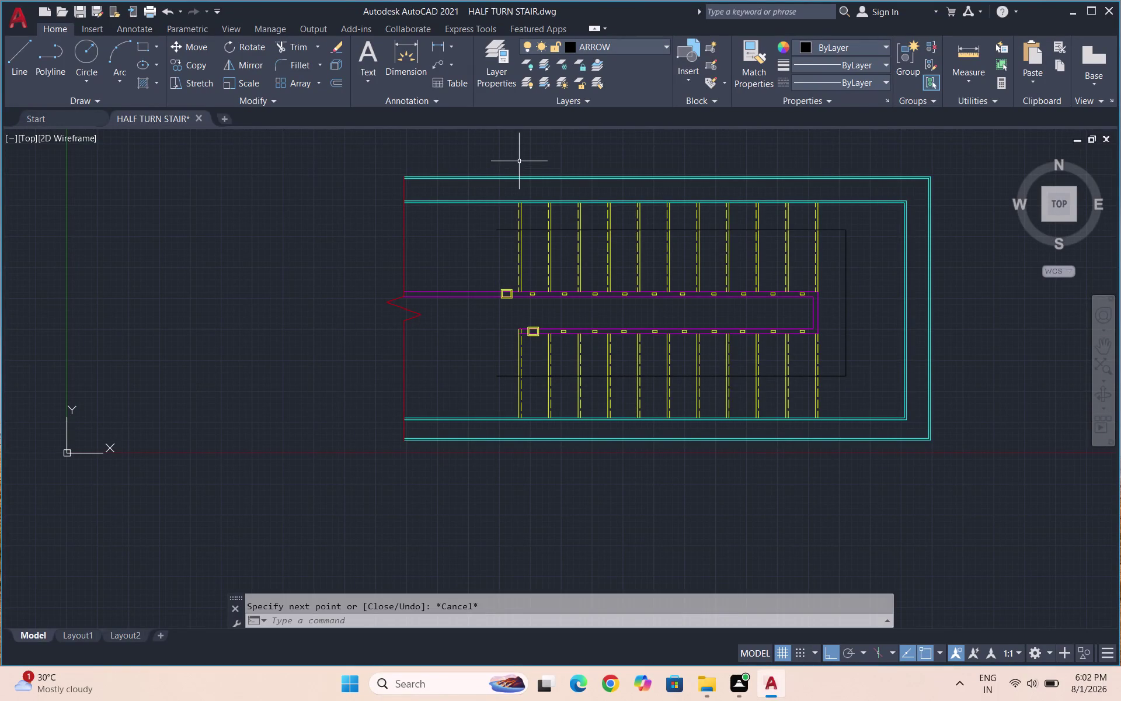
Cancel the unwanted LINE command, leaving the drawing unchanged.
scroll(down, 3)
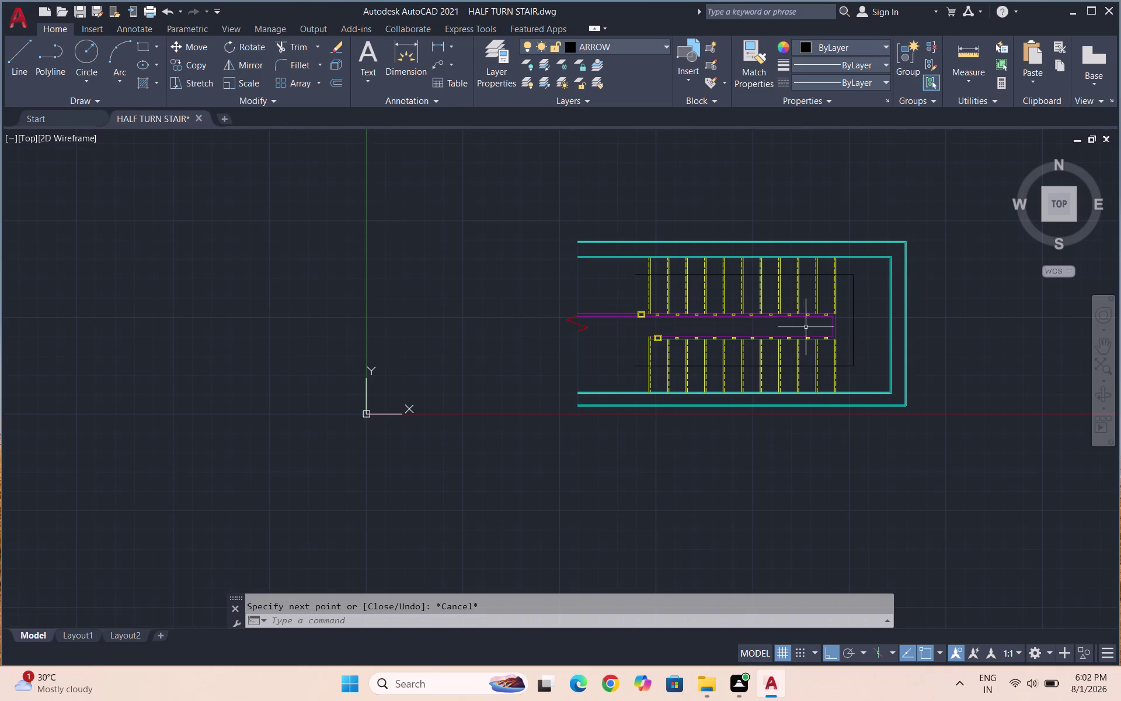
scroll(up, 3)
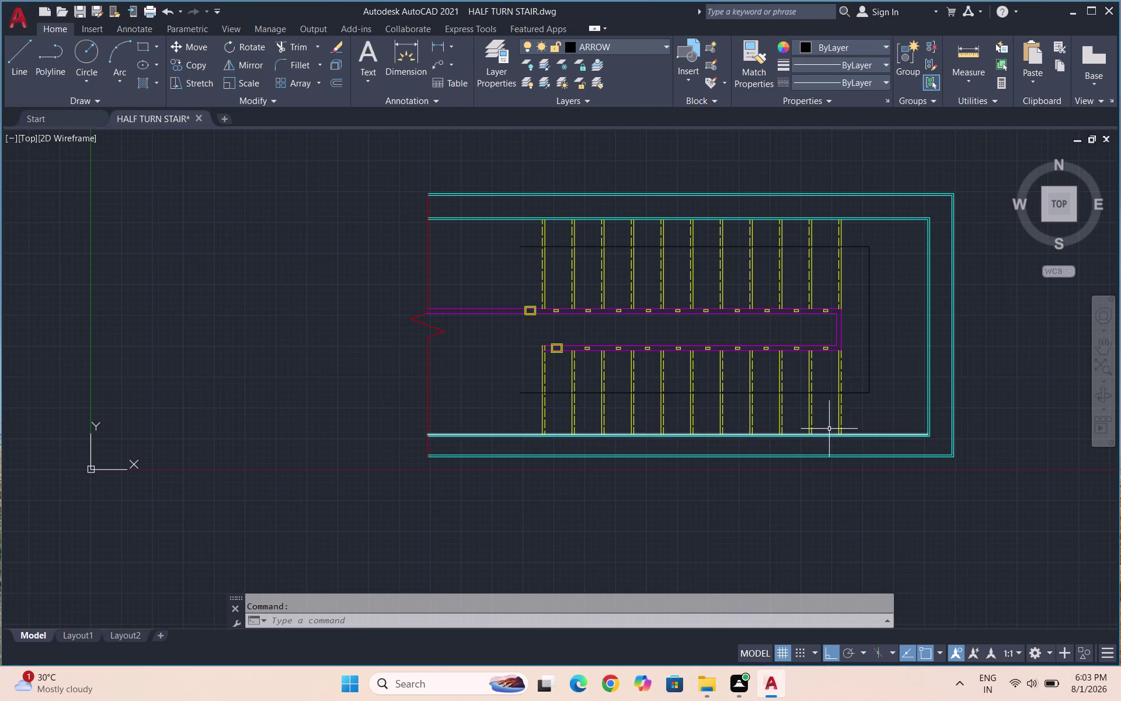
key(l)
key(Return)
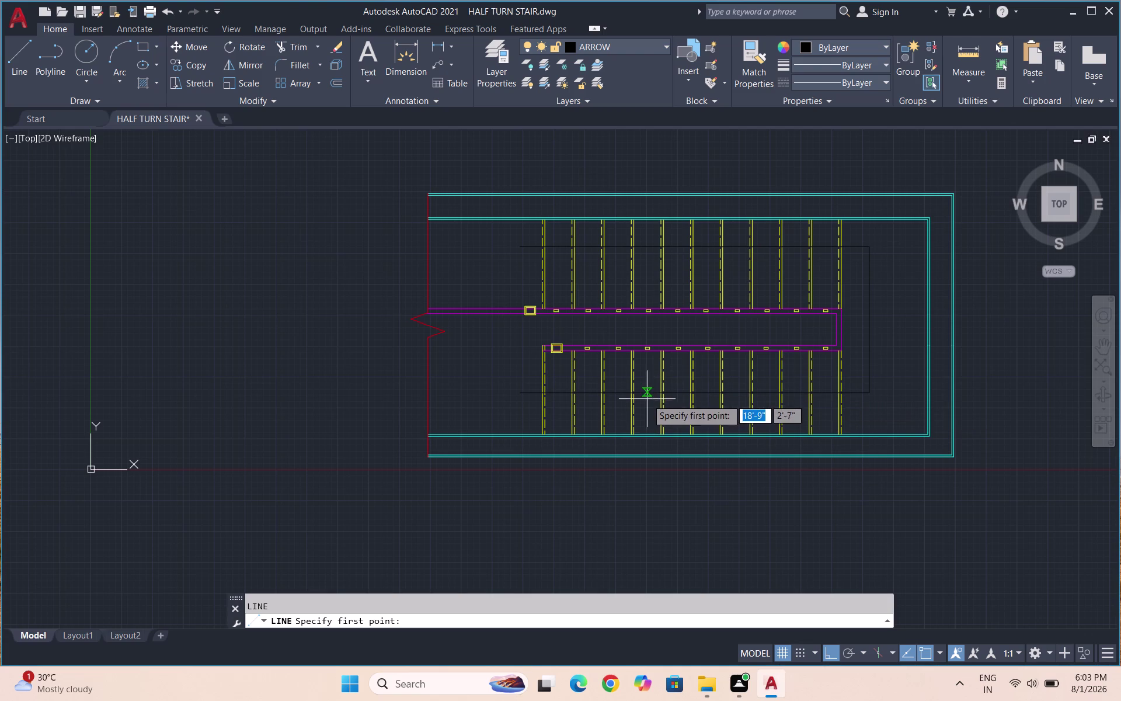
key(Escape)
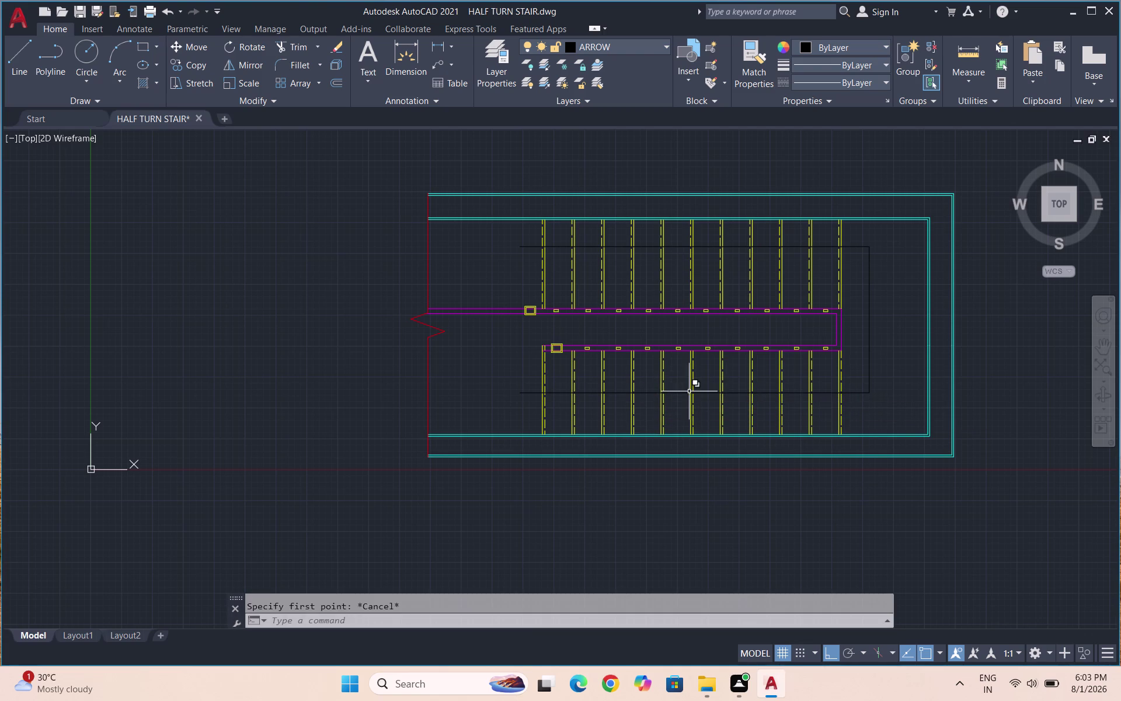
key(Escape)
key(Escape)
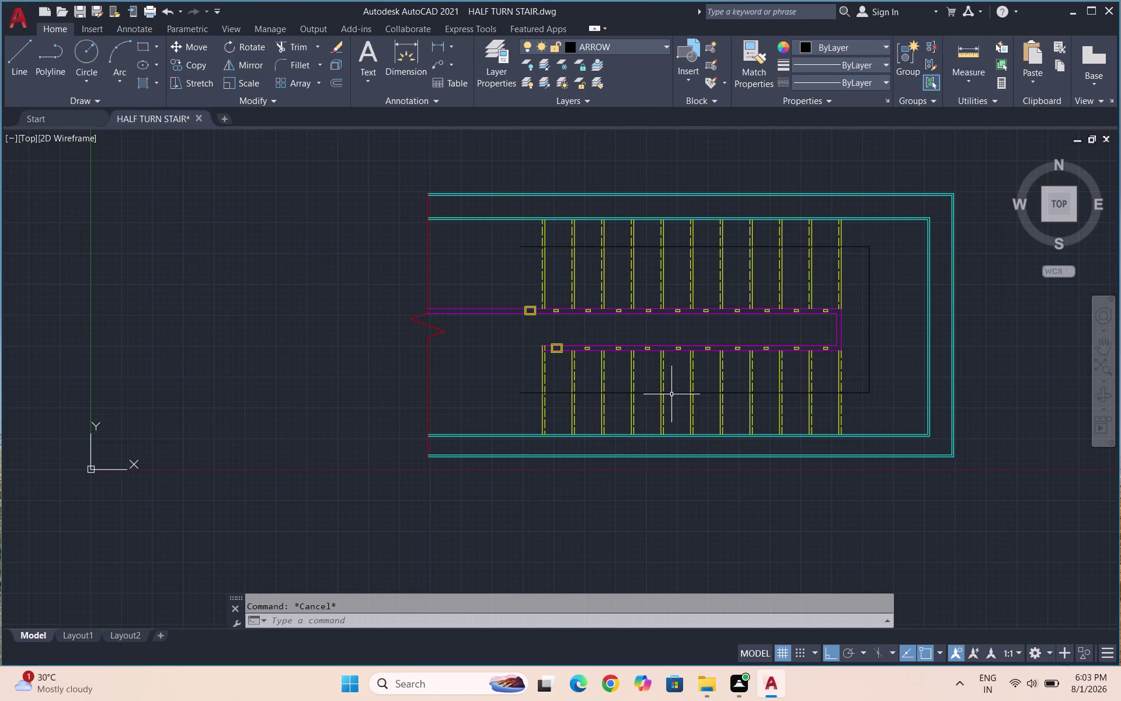
Place the single-line text 'A' just left of the stair using DTEXT.
text(DT)
key(Return)
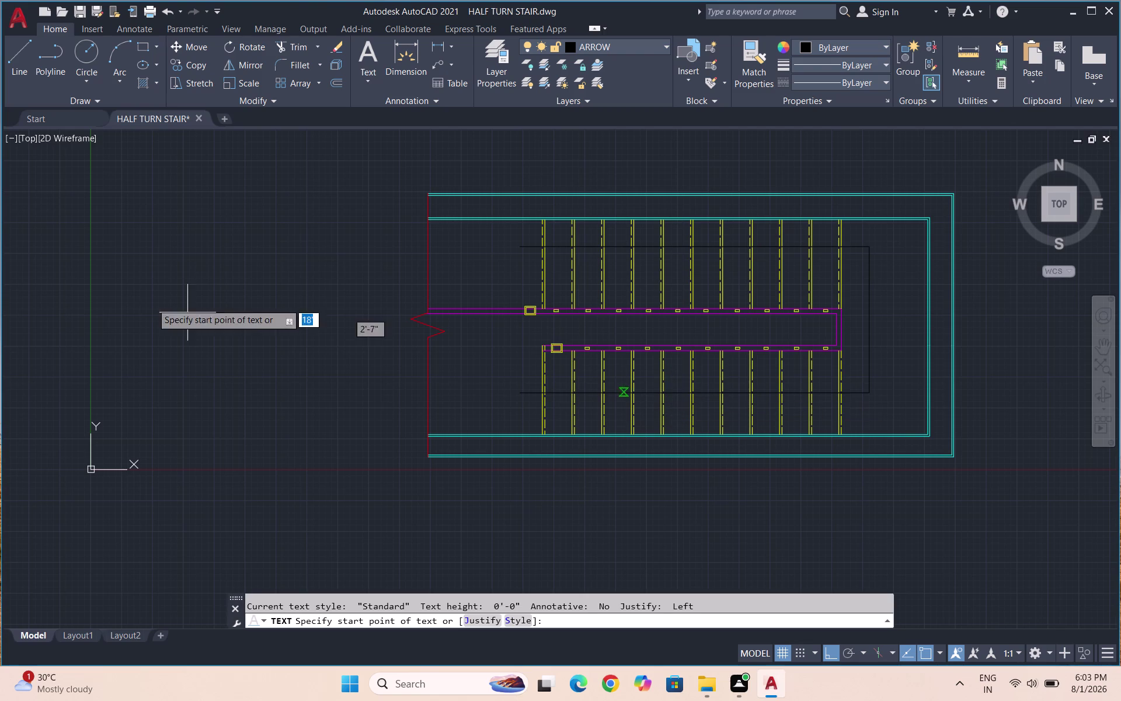
click(288, 322)
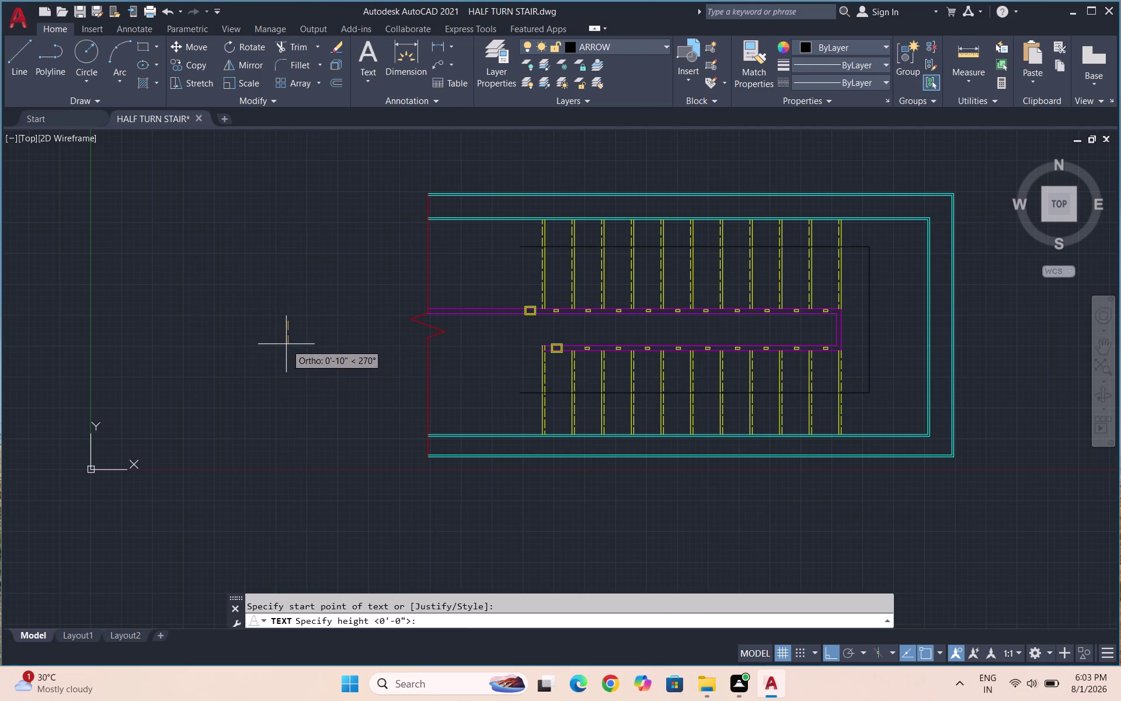
click(287, 340)
click(288, 339)
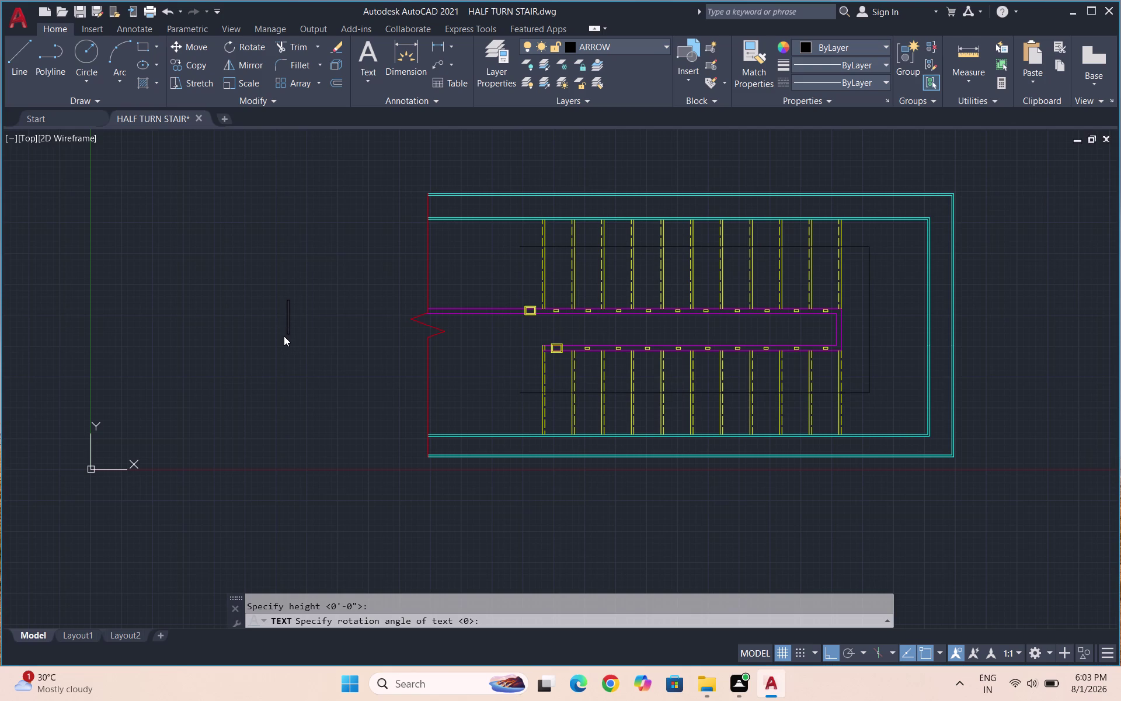
key(a)
key(Return)
key(Return)
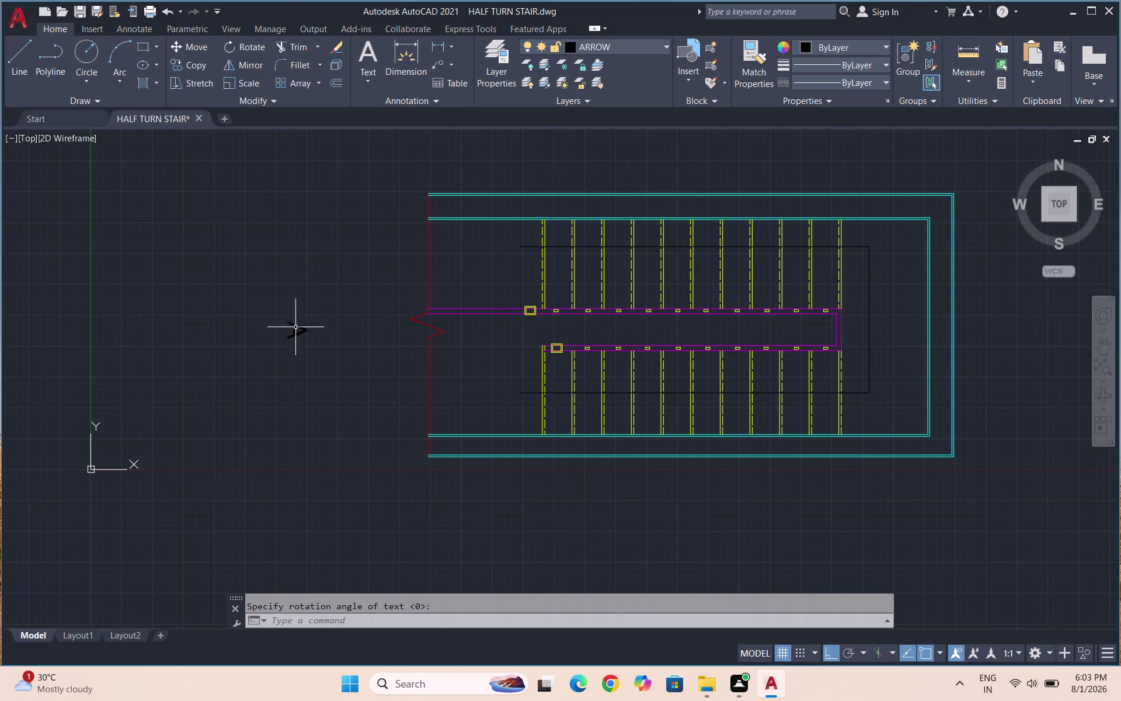
Rotate the 'A' label upright beside the stair arrow.
drag(324, 373, 315, 366)
click(287, 316)
text(RO)
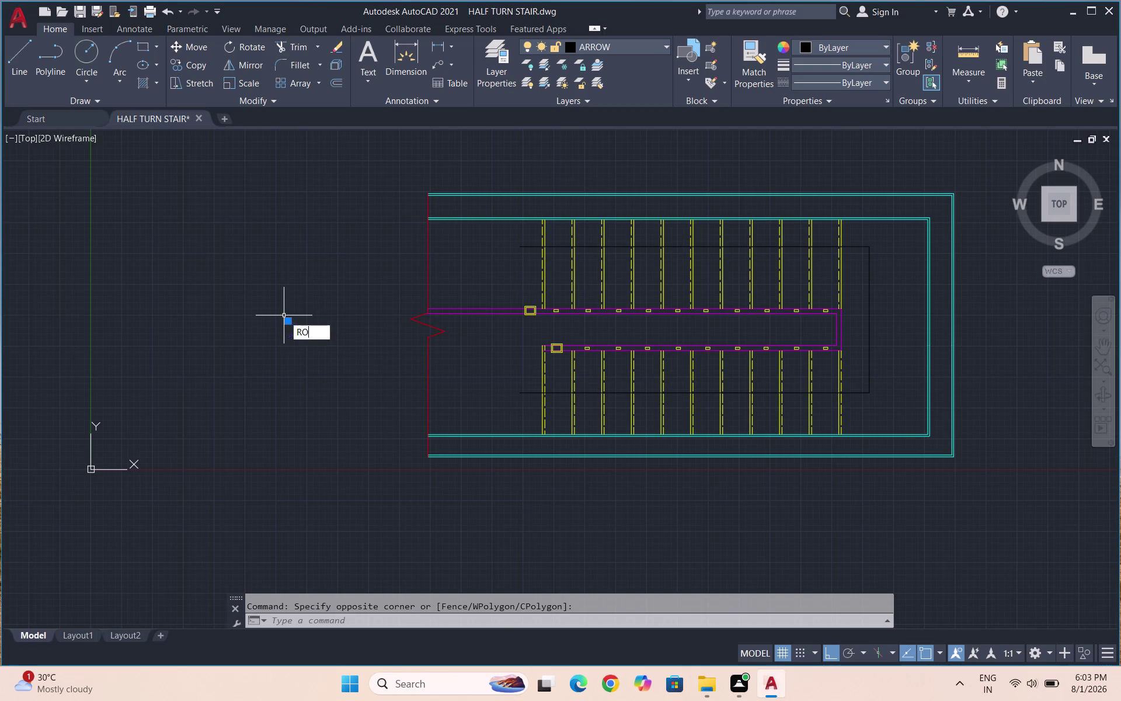
key(Return)
click(288, 328)
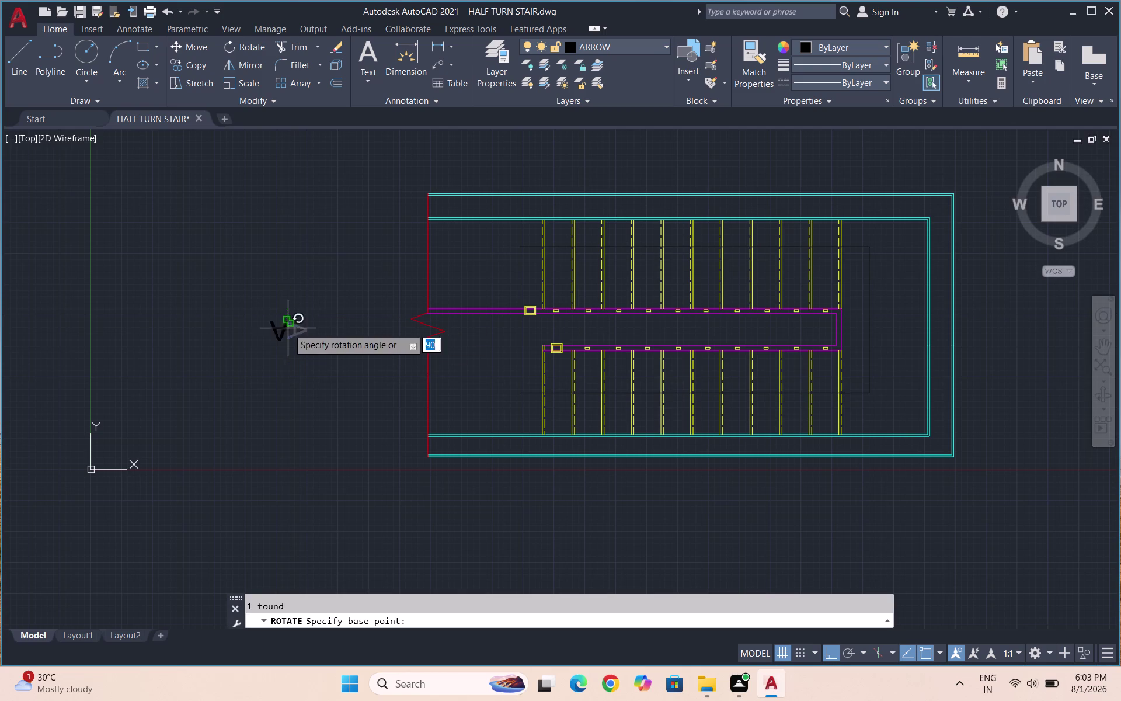
click(301, 303)
drag(327, 317, 300, 306)
click(280, 298)
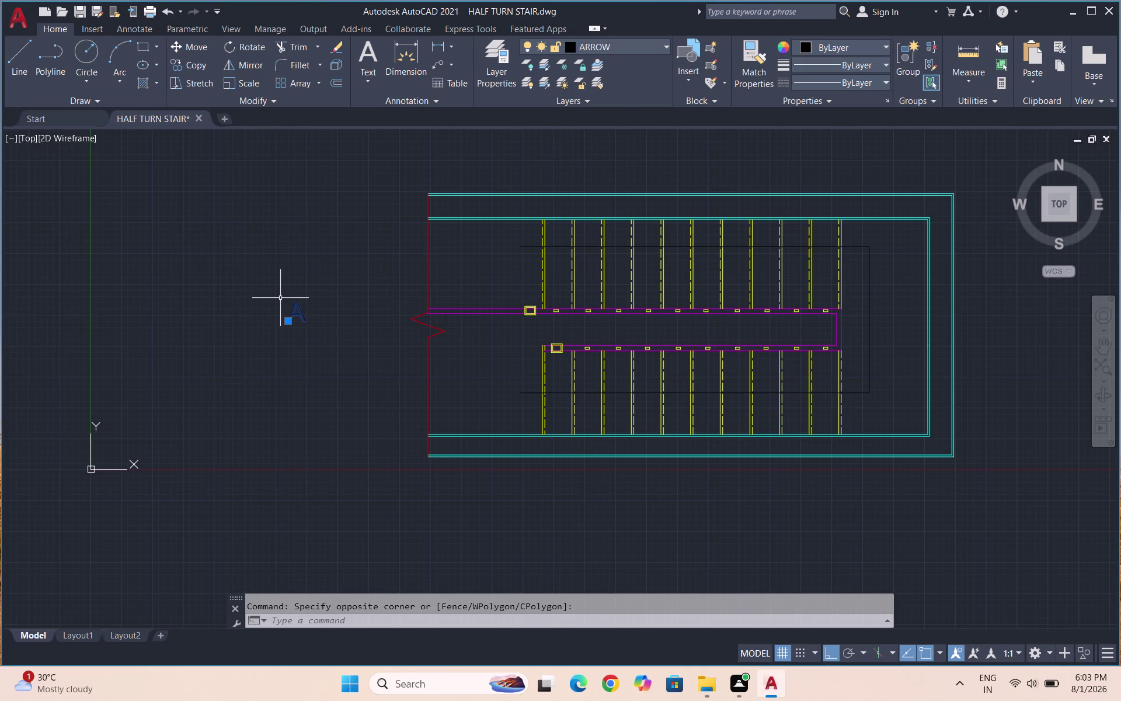